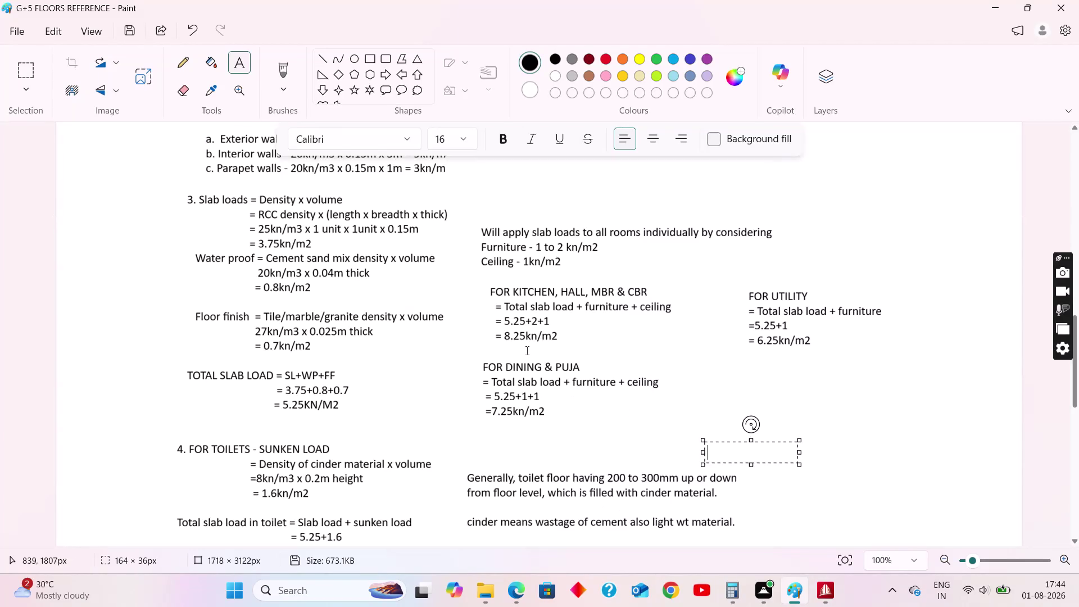
scroll(up, 3)
scroll(up, 3)
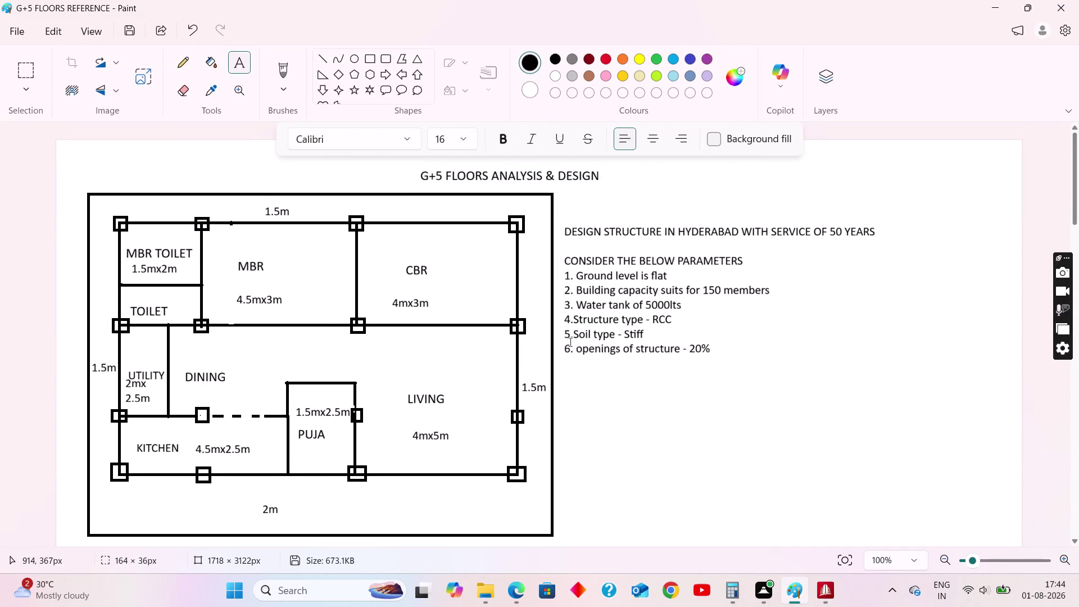
scroll(down, 3)
scroll(down, 3)
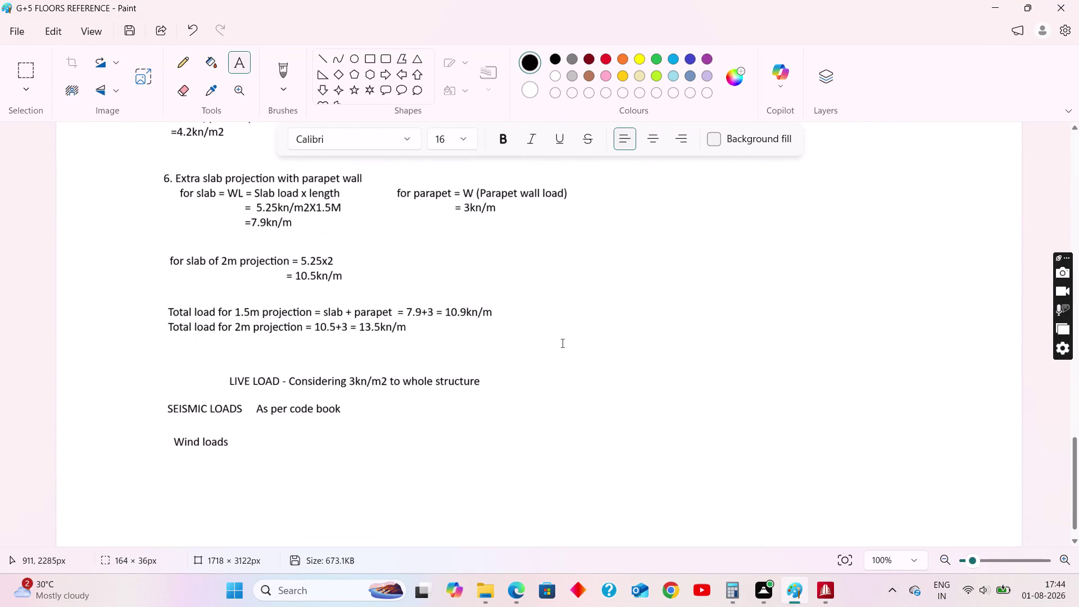
click(562, 351)
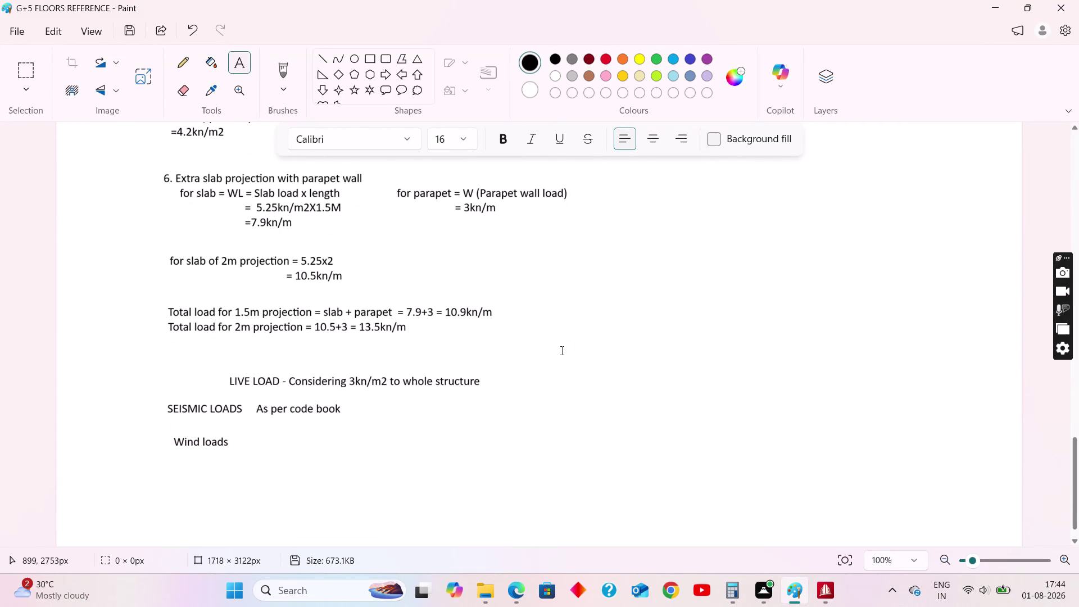